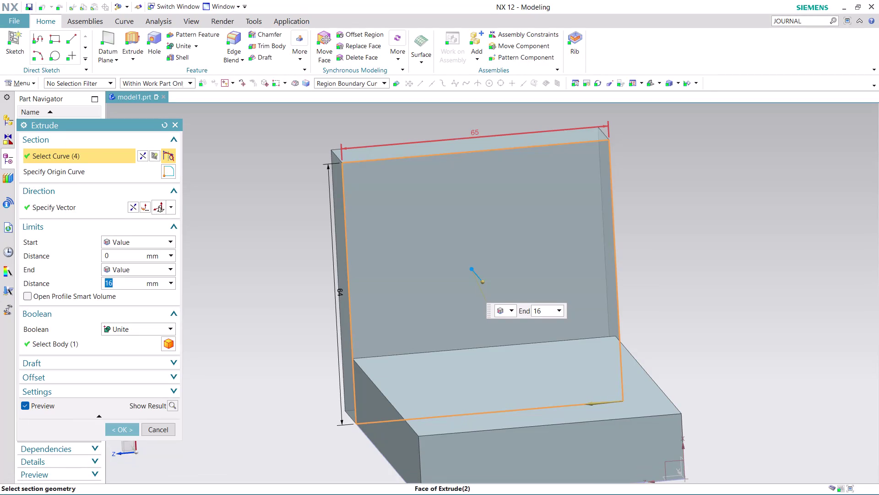
Change the back-wall profile width from 65 to 64 and accept the back-wall extrusion.
double_click(471, 138)
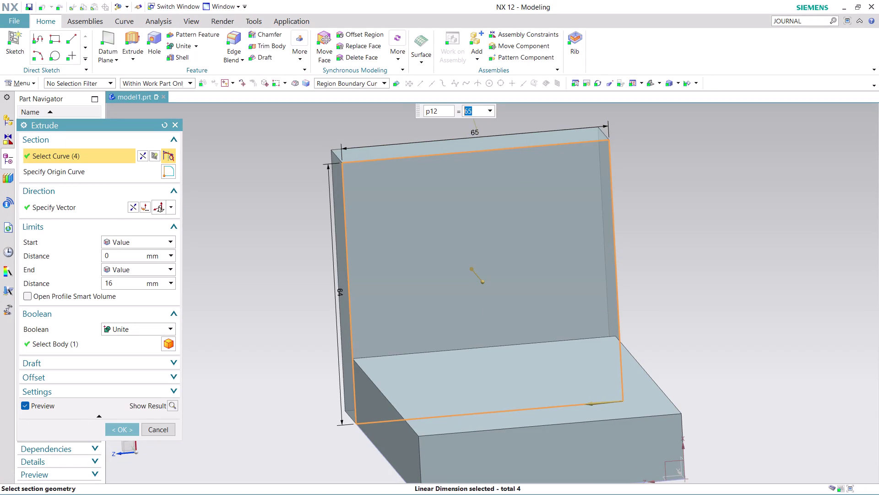
text(64)
key(Return)
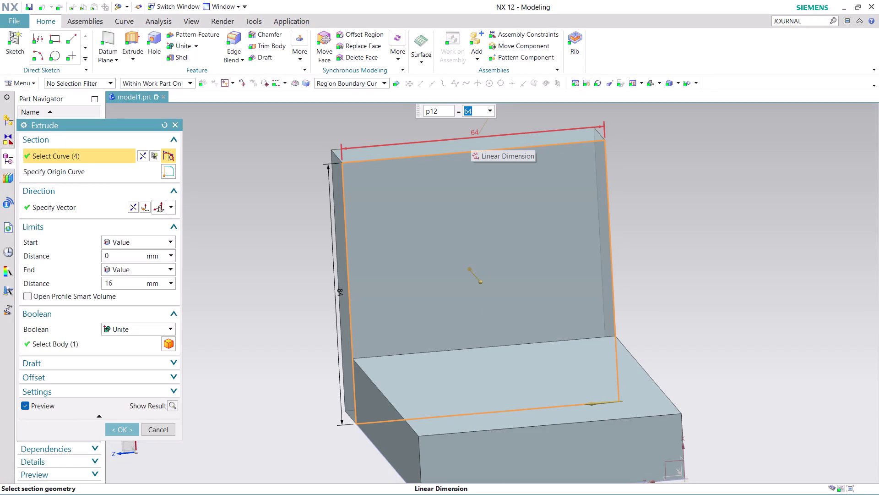
click(125, 432)
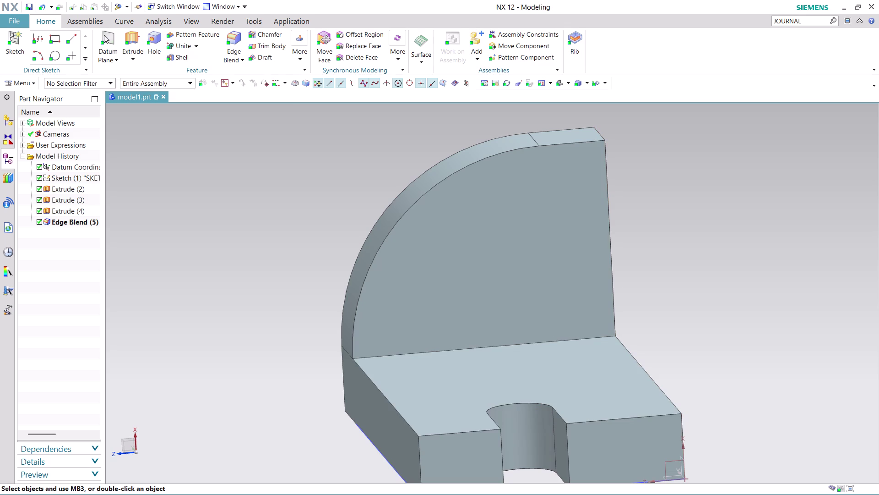
click(138, 42)
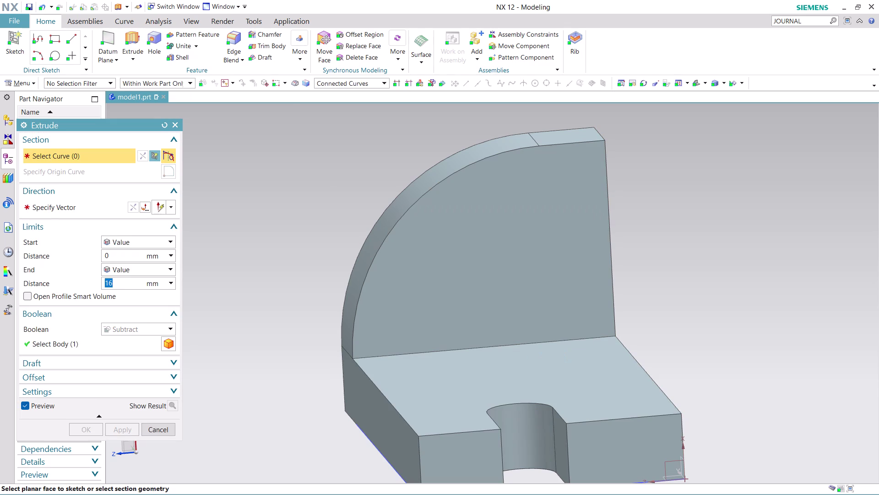
Place a sketch on the base's top face and frame the view for a rectangle.
click(493, 399)
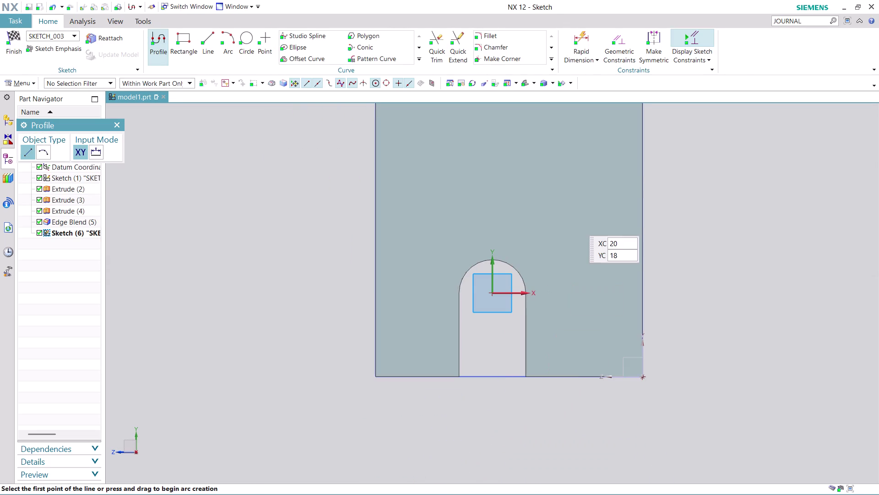
scroll(up, 3)
scroll(down, 3)
scroll(down, 3)
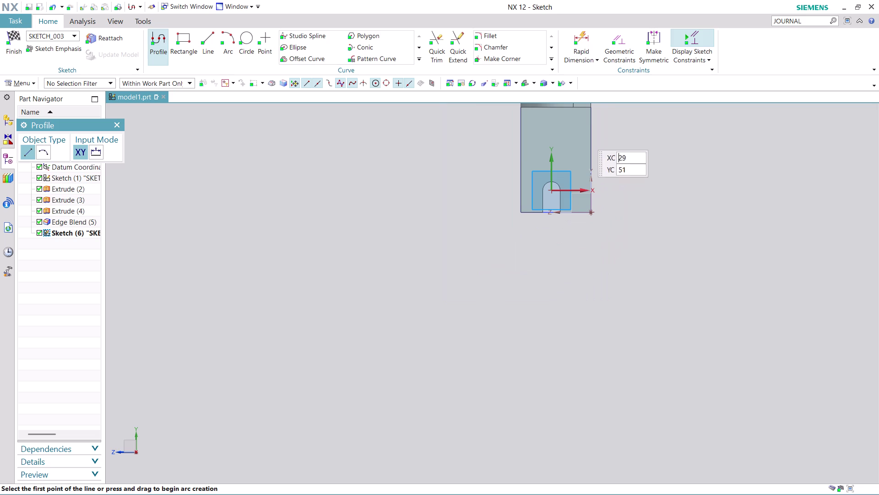
middle_drag(668, 165, 635, 281)
scroll(down, 3)
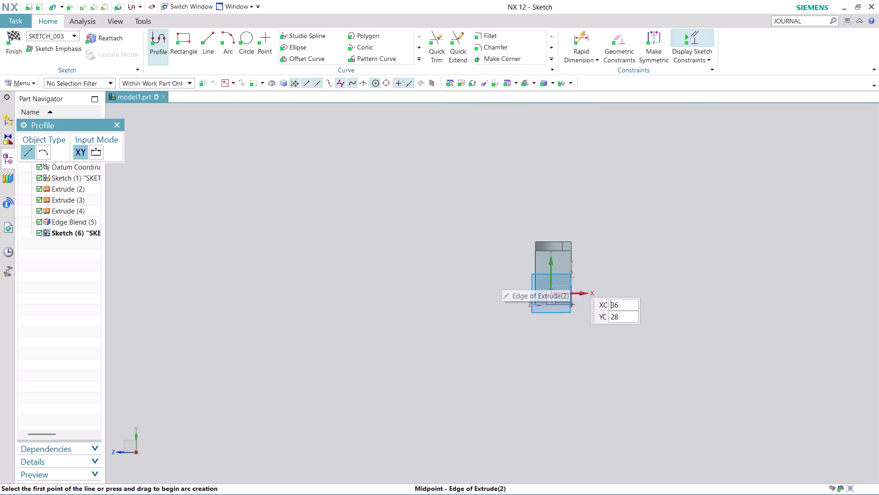
scroll(up, 3)
scroll(up, 3)
scroll(up, 3)
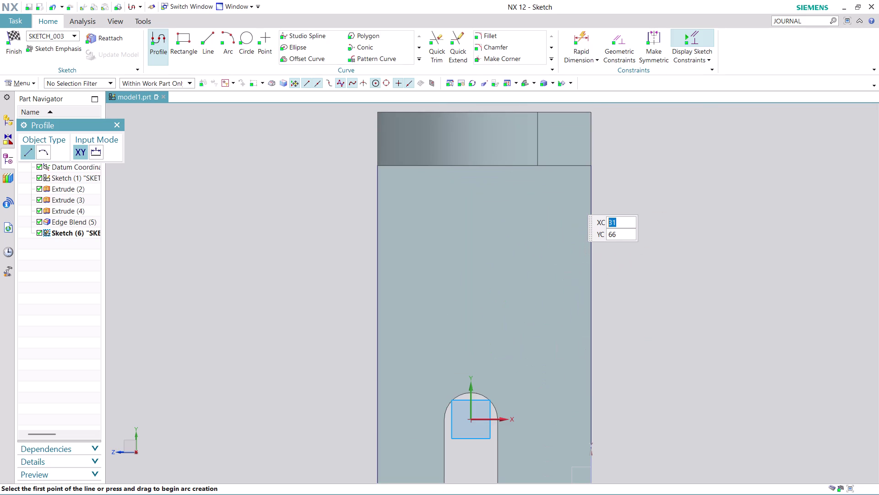
scroll(up, 3)
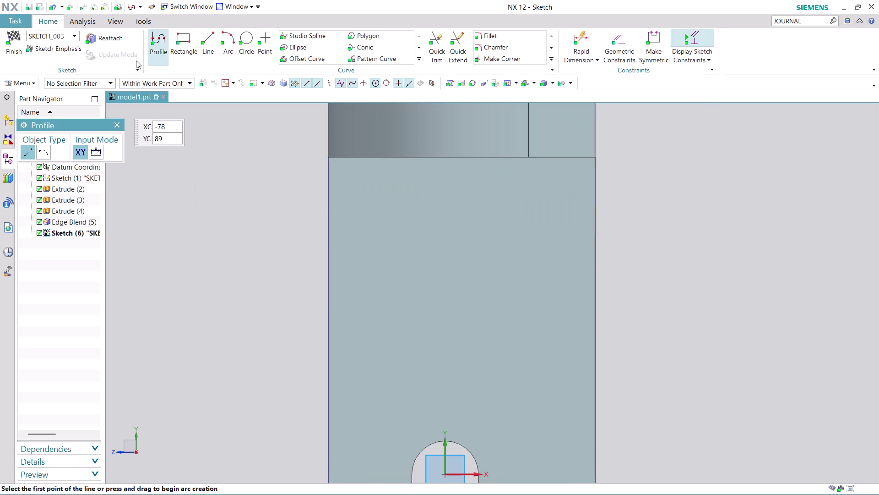
click(183, 40)
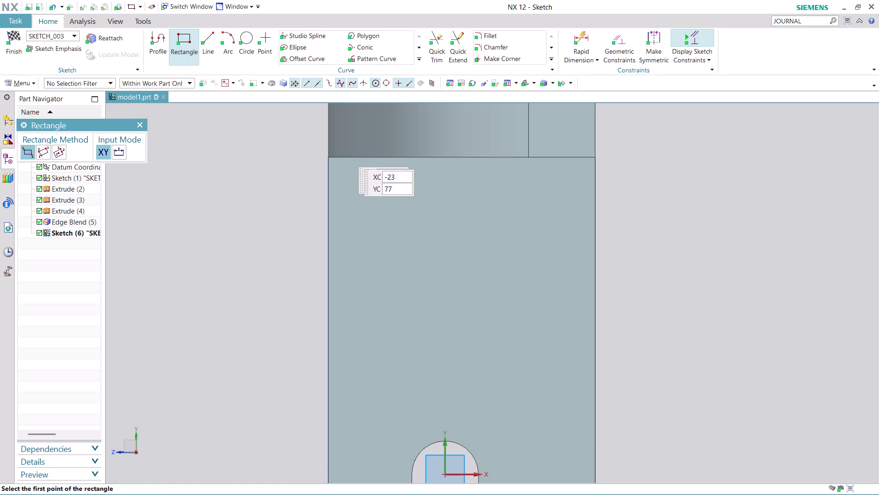
Sketch a 39 × 42 rectangle at the base's back-wall corner and finish the sketch.
click(594, 157)
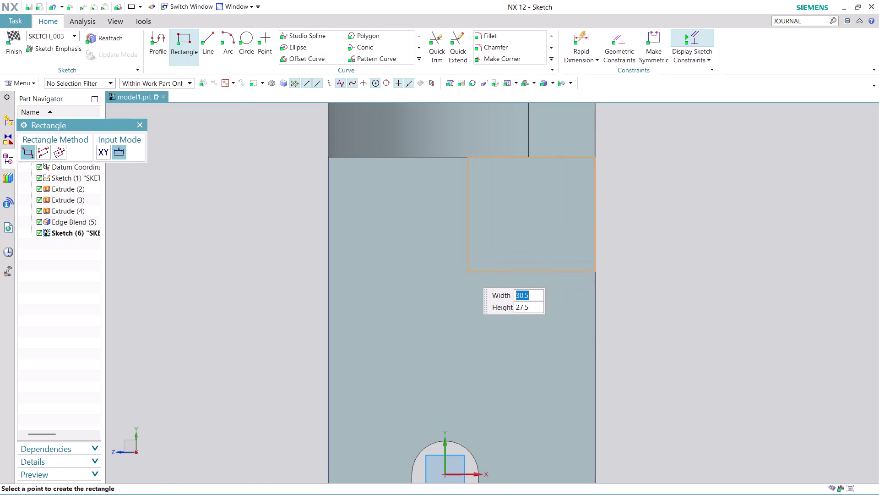
text(39)
key(Tab)
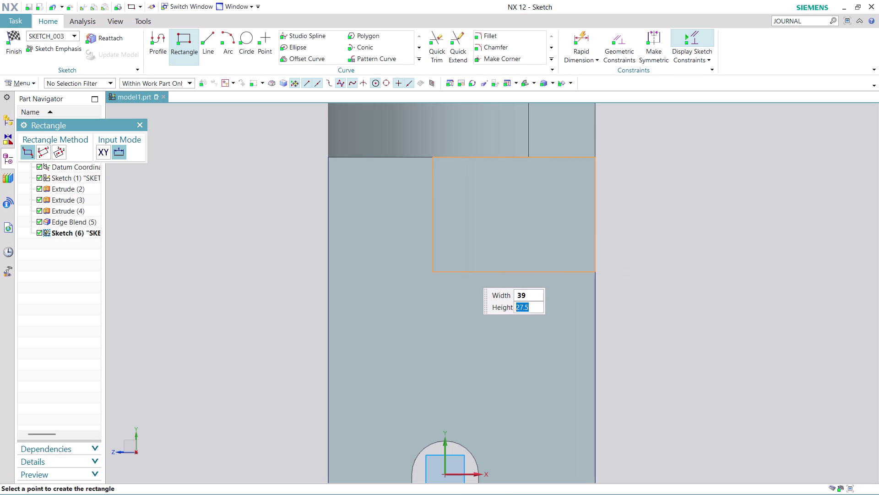
text(40)
key(Return)
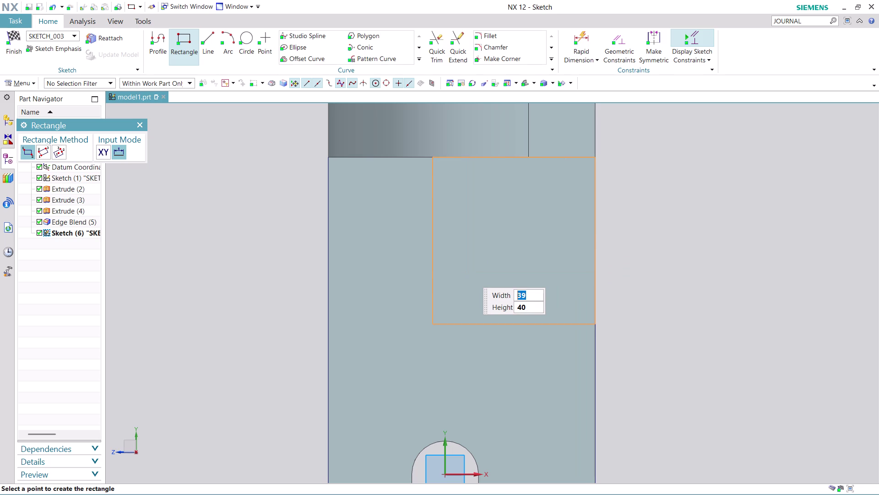
key(Tab)
text(42)
key(Return)
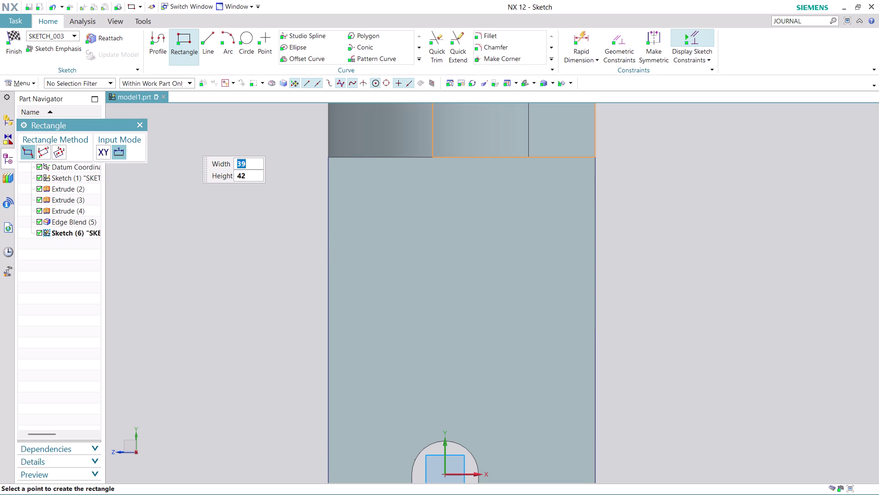
click(382, 256)
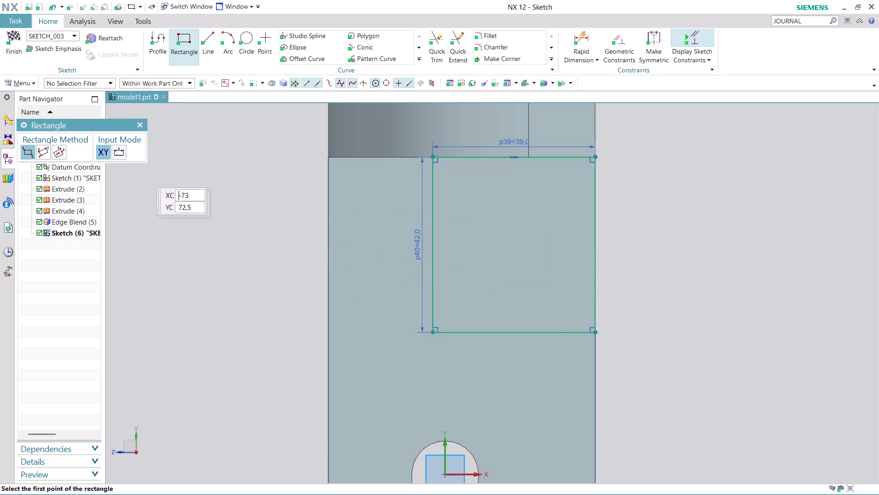
click(10, 51)
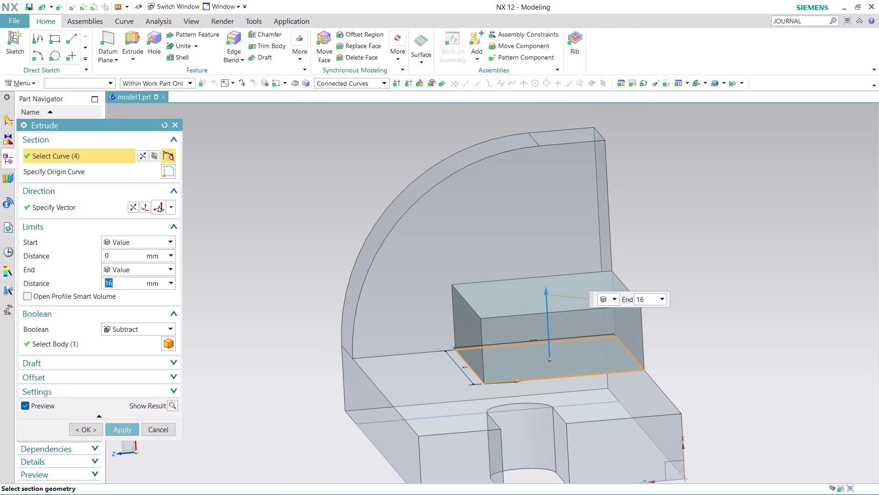
Extrude the rectangle 28 mm with Boolean set to None as a separate block.
text(28)
click(172, 328)
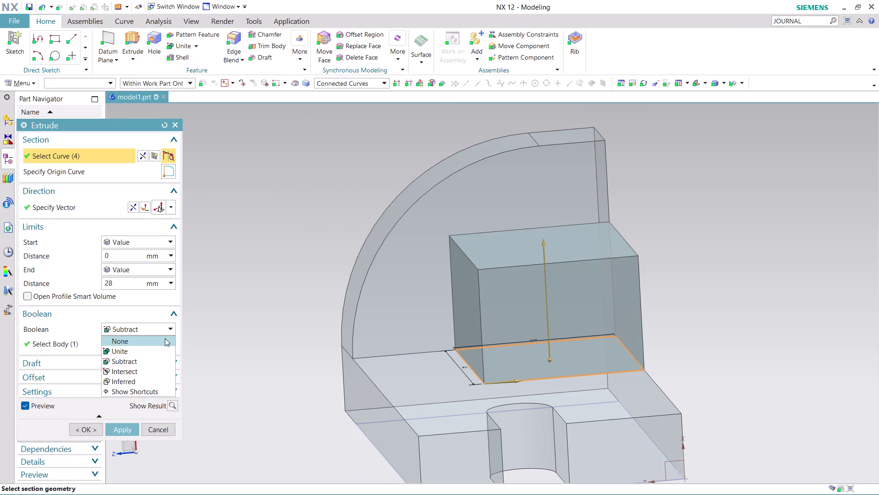
click(158, 341)
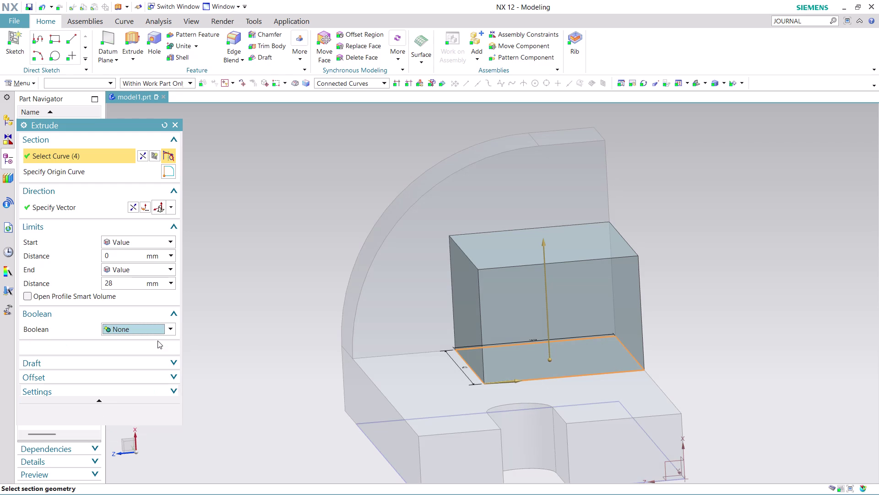
click(125, 413)
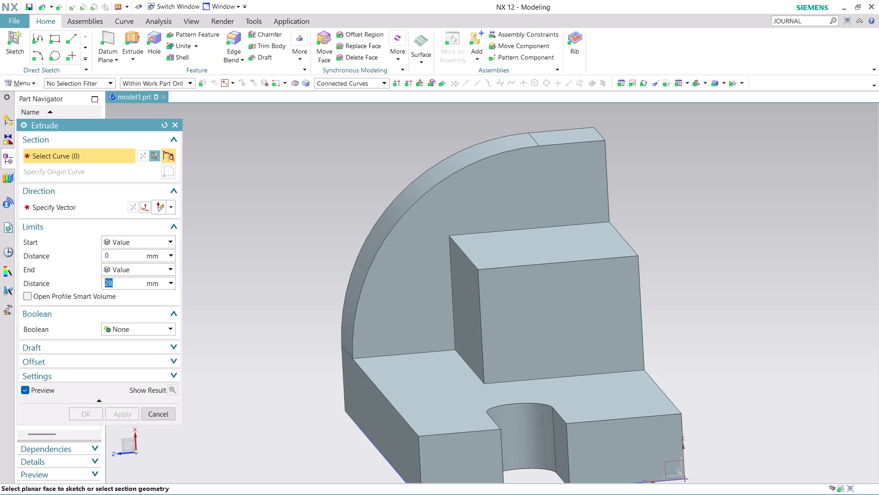
click(153, 413)
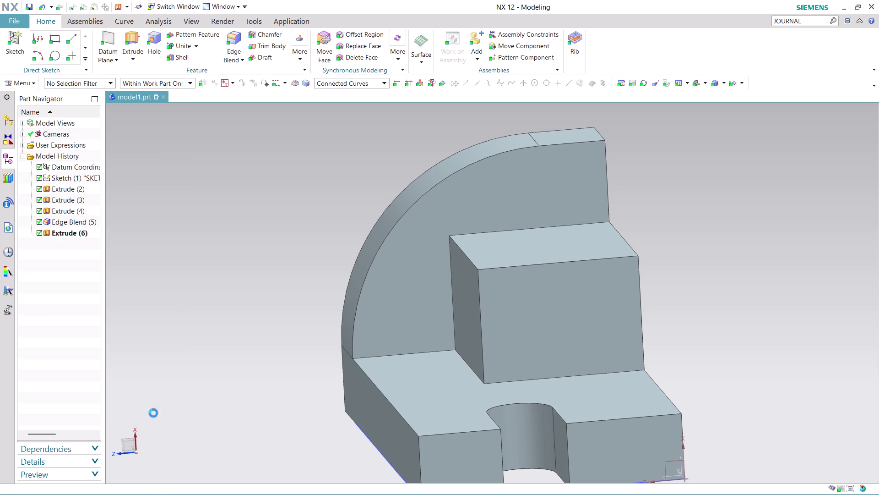
Start a new extrude sketch on the rectangular block's front face and zoom in.
click(135, 39)
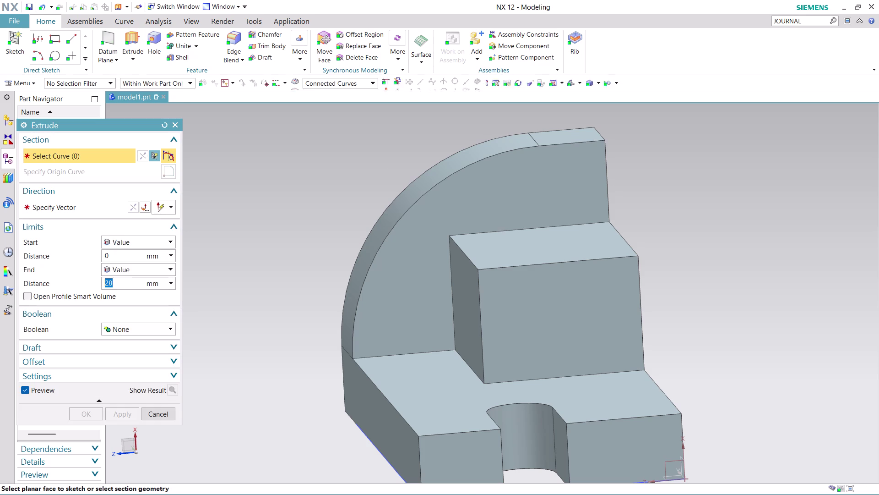
click(464, 294)
click(511, 304)
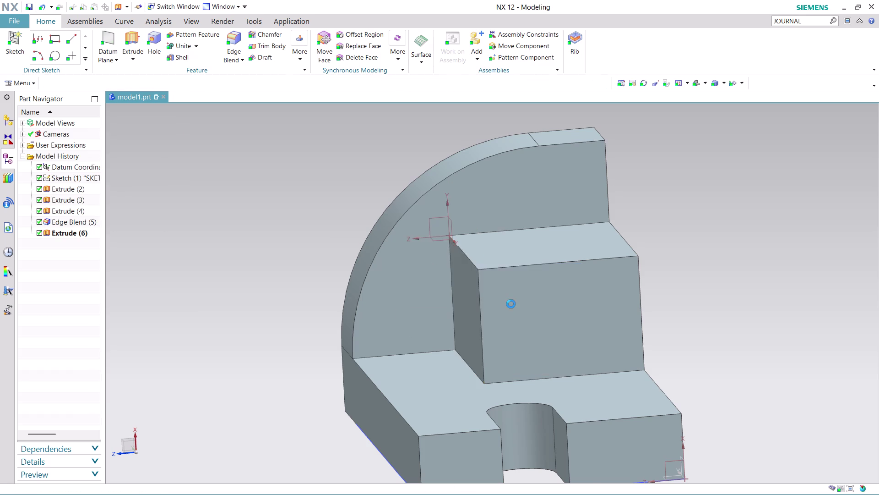
scroll(down, 3)
scroll(up, 3)
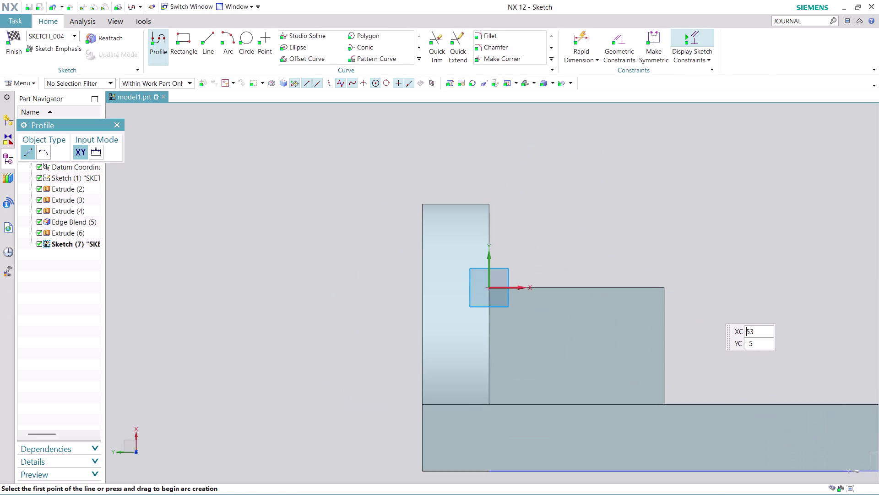
scroll(up, 3)
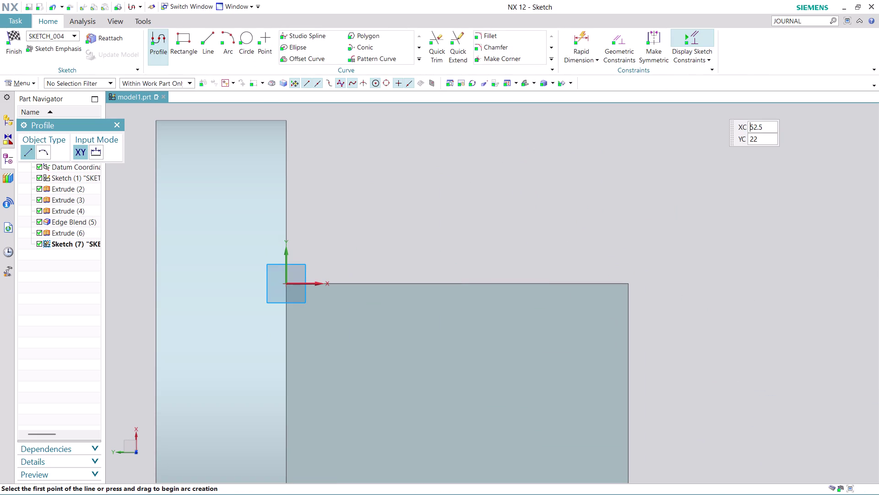
drag(810, 21, 770, 33)
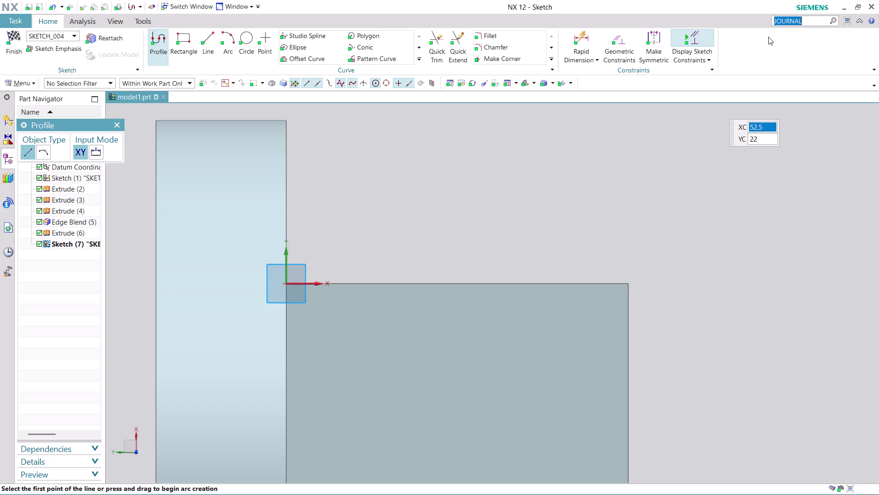
Project the block's top edge into Sketch (7) using Project Curve from Command Finder.
text(PROJ)
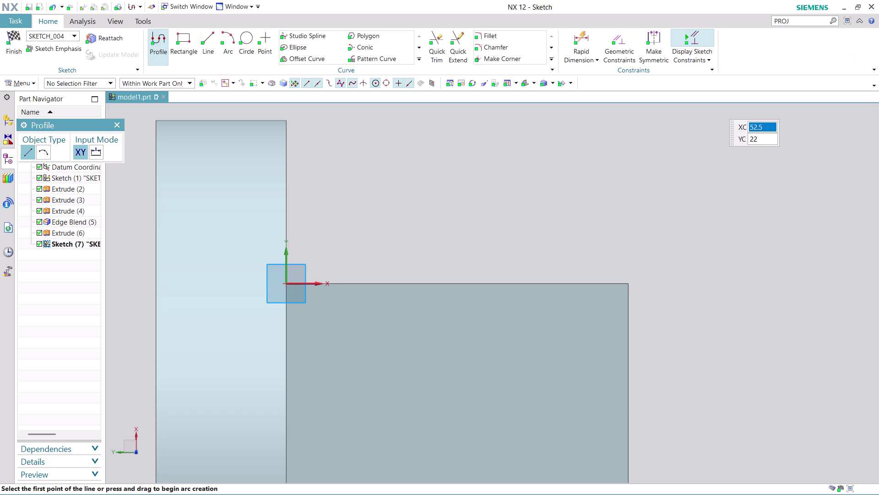
text(E)
key(Return)
click(767, 189)
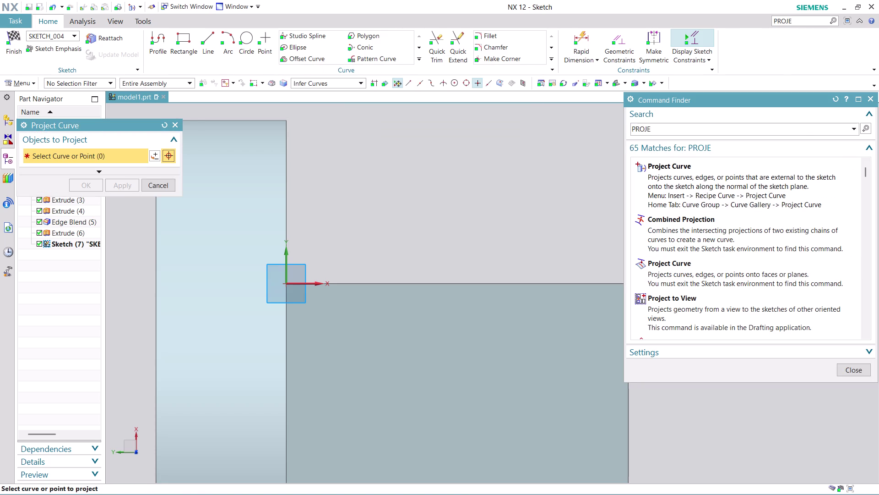
click(438, 283)
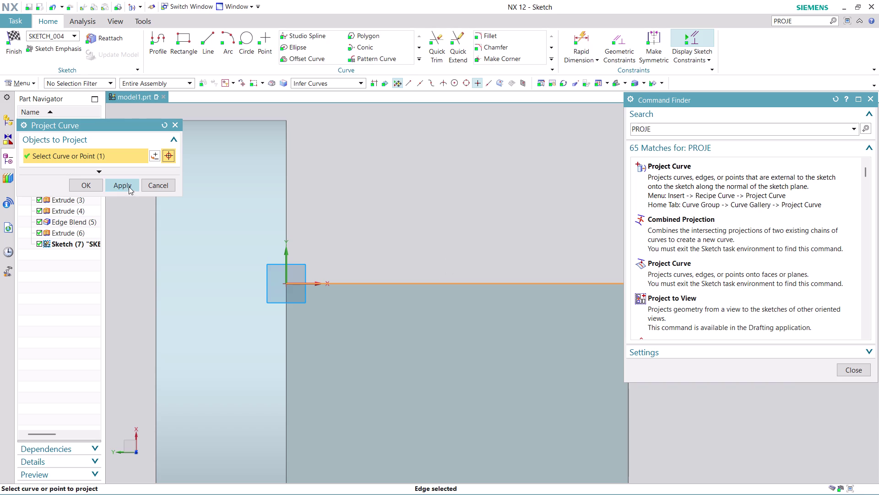
click(129, 186)
click(857, 374)
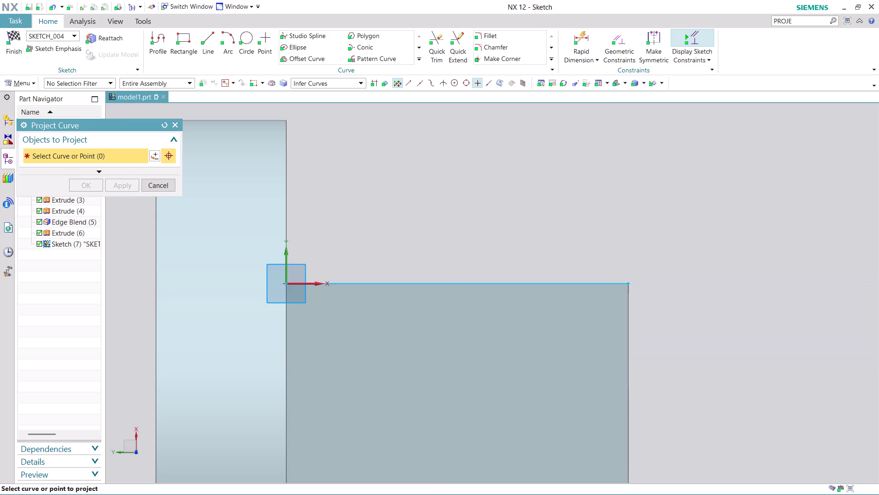
click(158, 185)
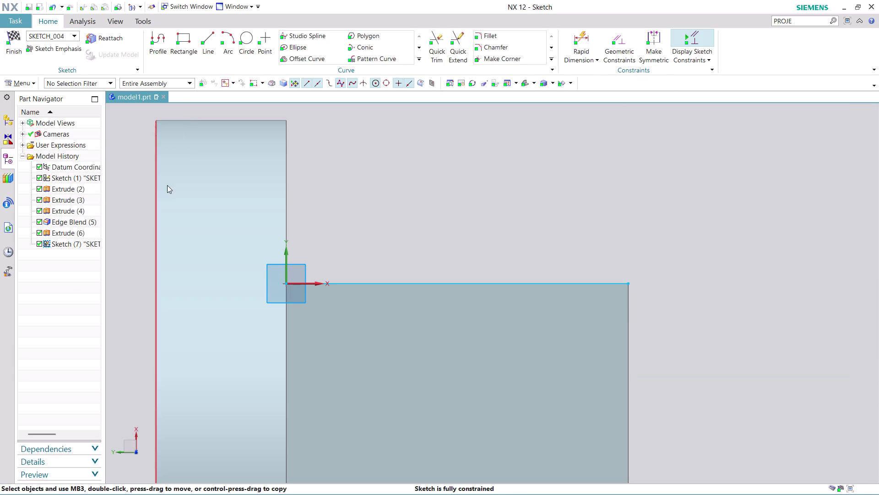